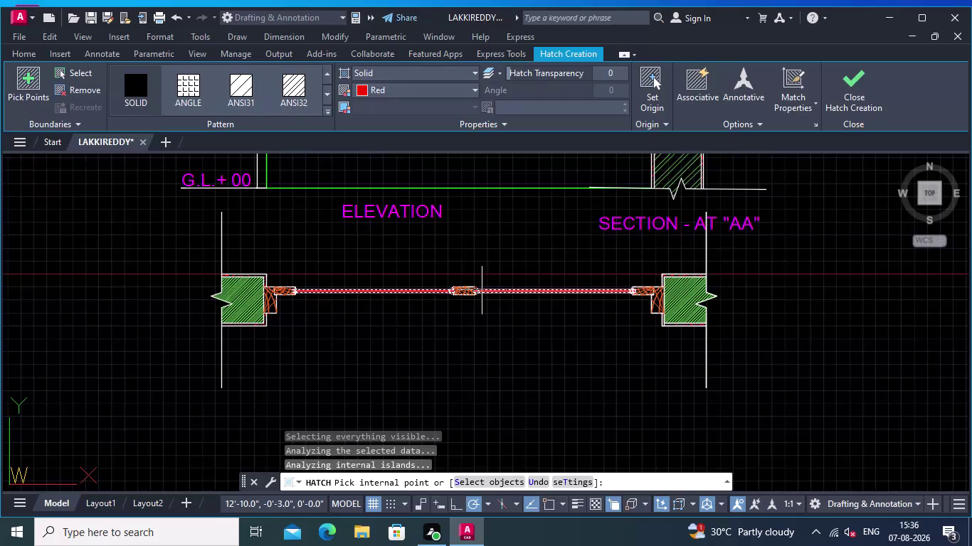
Accept the solid red hatch on the strips either side of the central glazing detail.
scroll(up, 3)
scroll(up, 3)
middle_drag(459, 279, 460, 249)
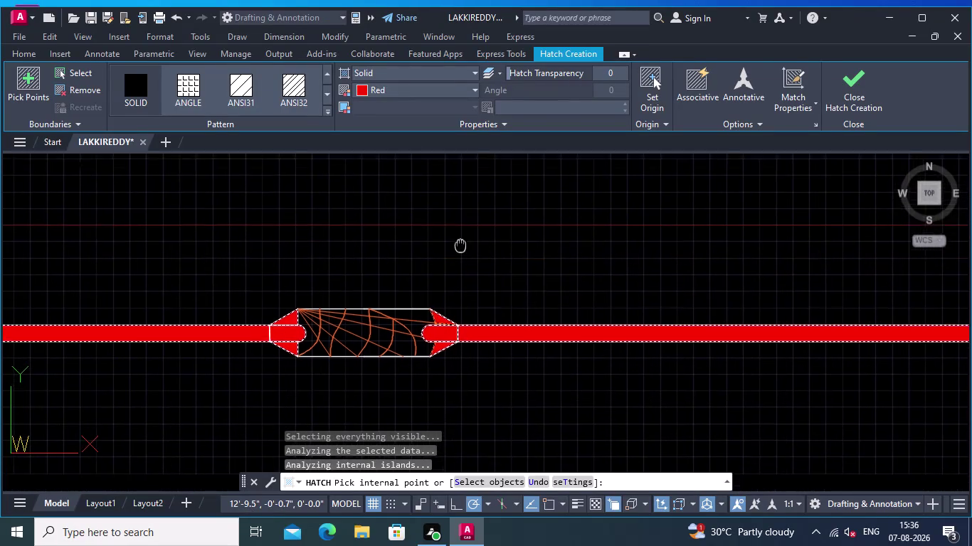
middle_drag(460, 249, 463, 236)
key(Return)
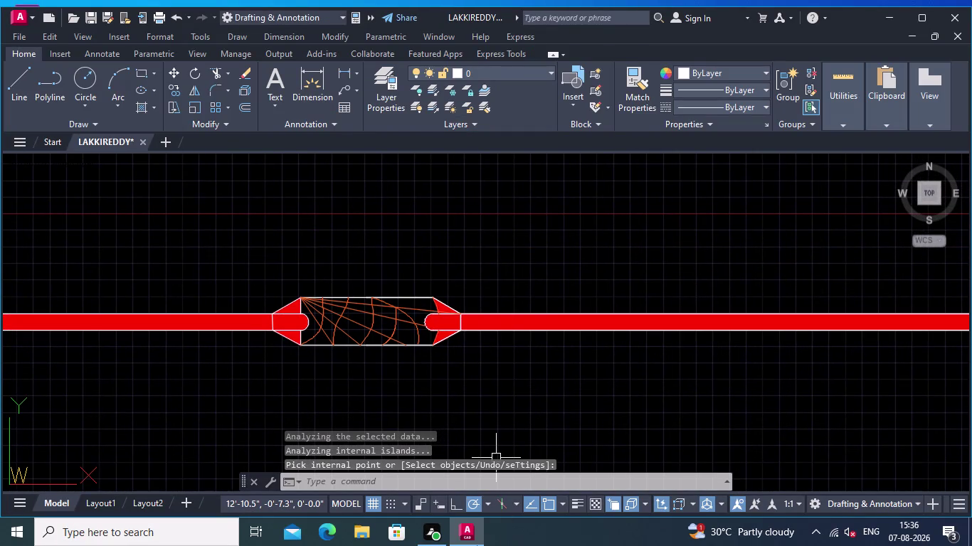